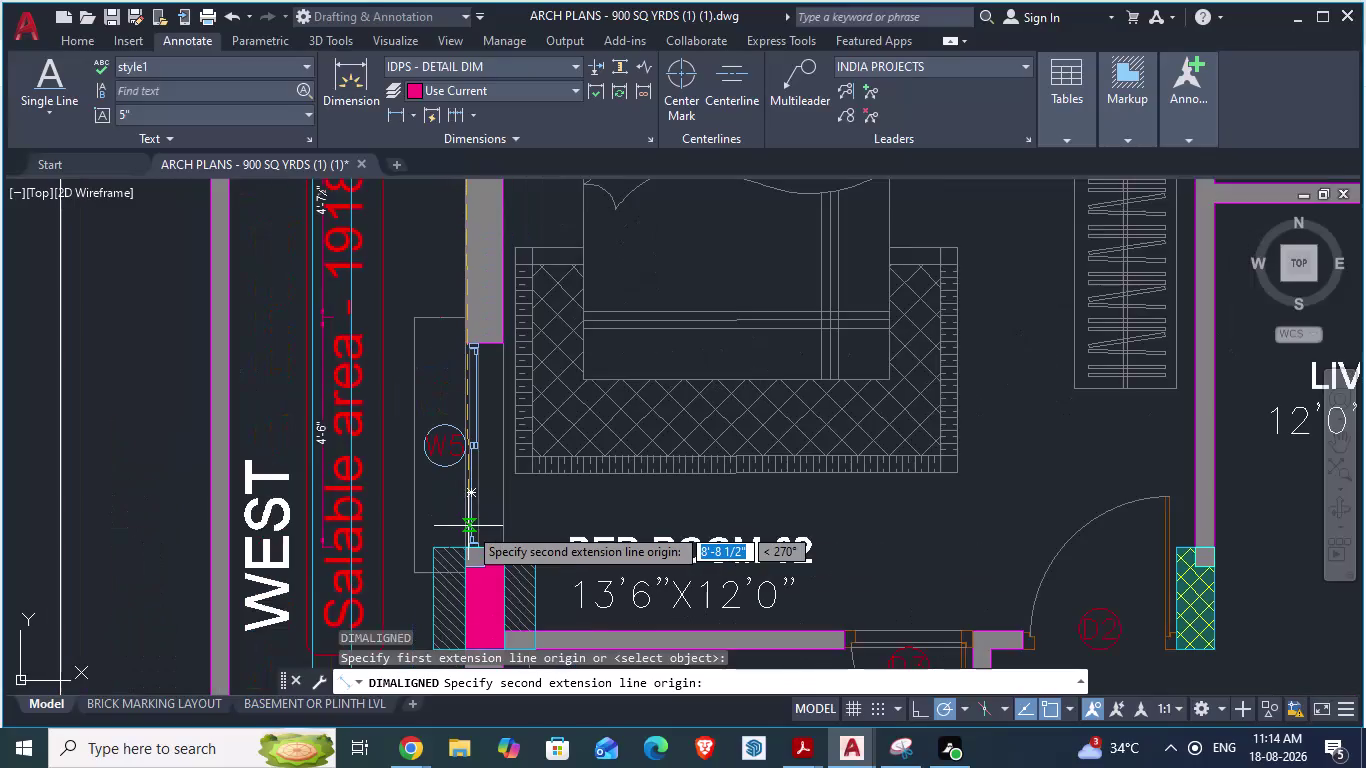
Cancel the pending aligned dimension on Bed Room-02's west wall, leaving 4'-6" and 2'-3" in place.
scroll(down, 3)
scroll(down, 3)
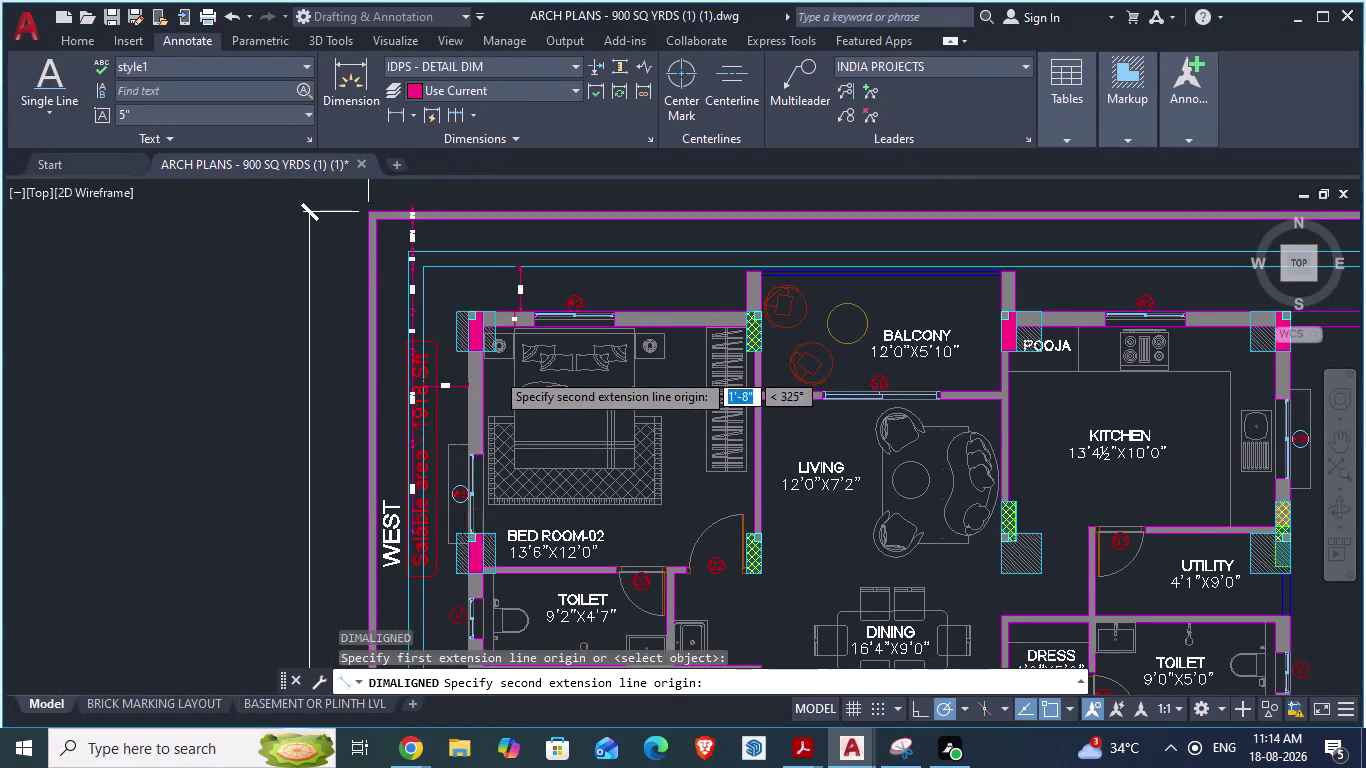
scroll(up, 3)
scroll(down, 3)
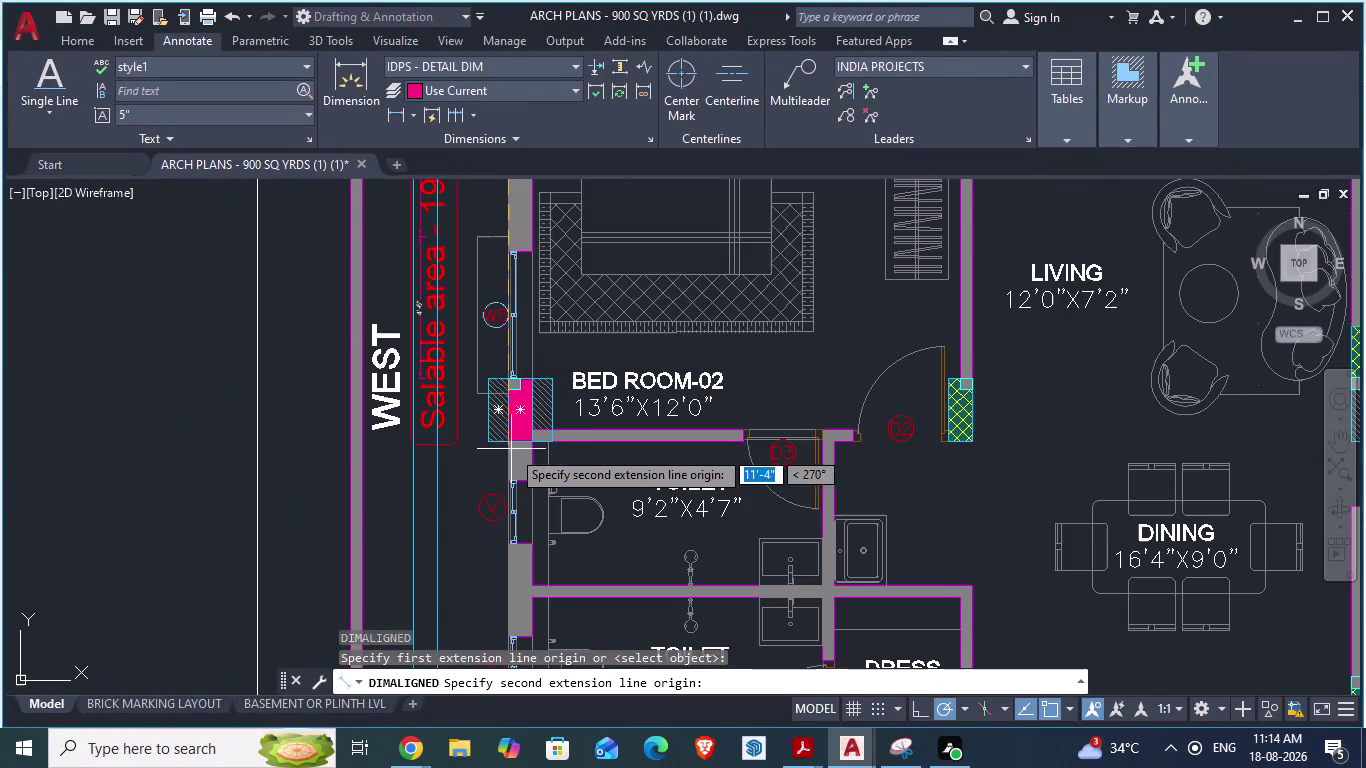
scroll(up, 3)
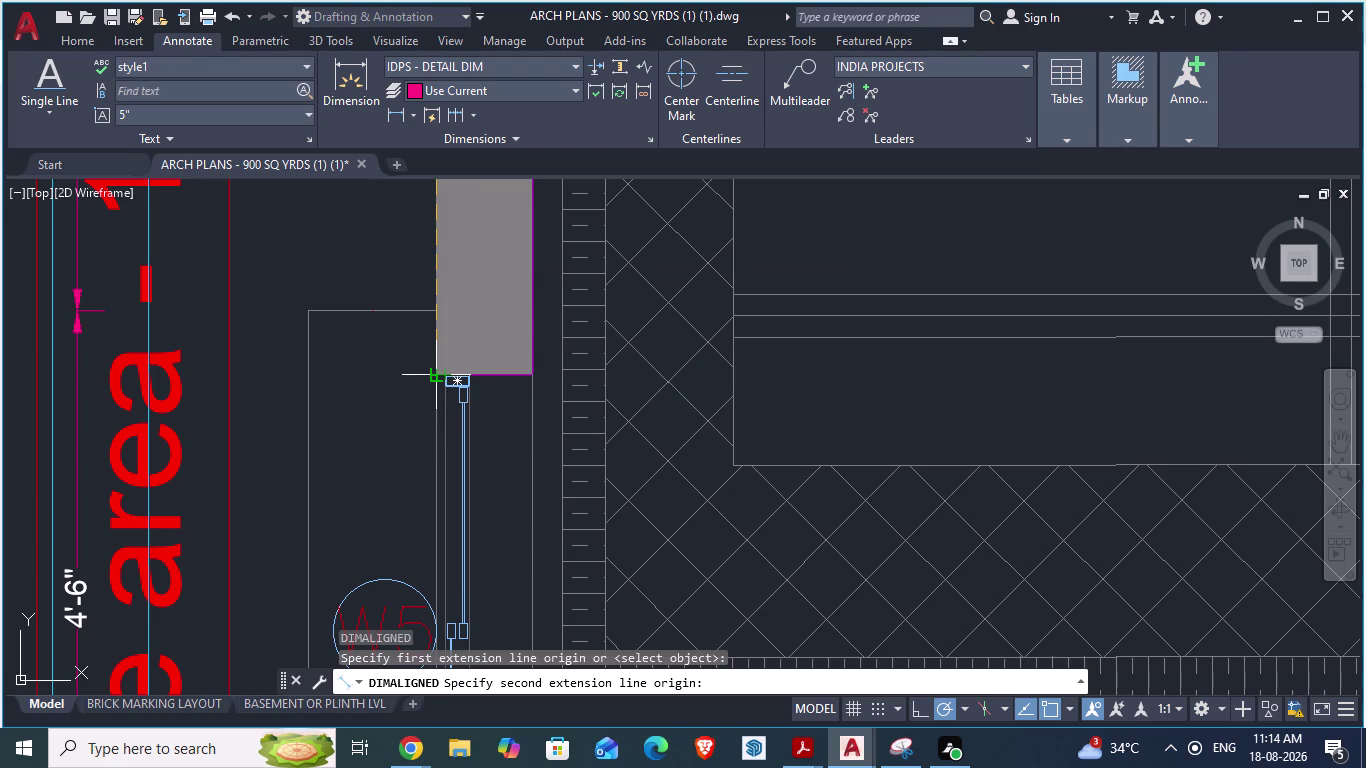
key(Escape)
scroll(down, 3)
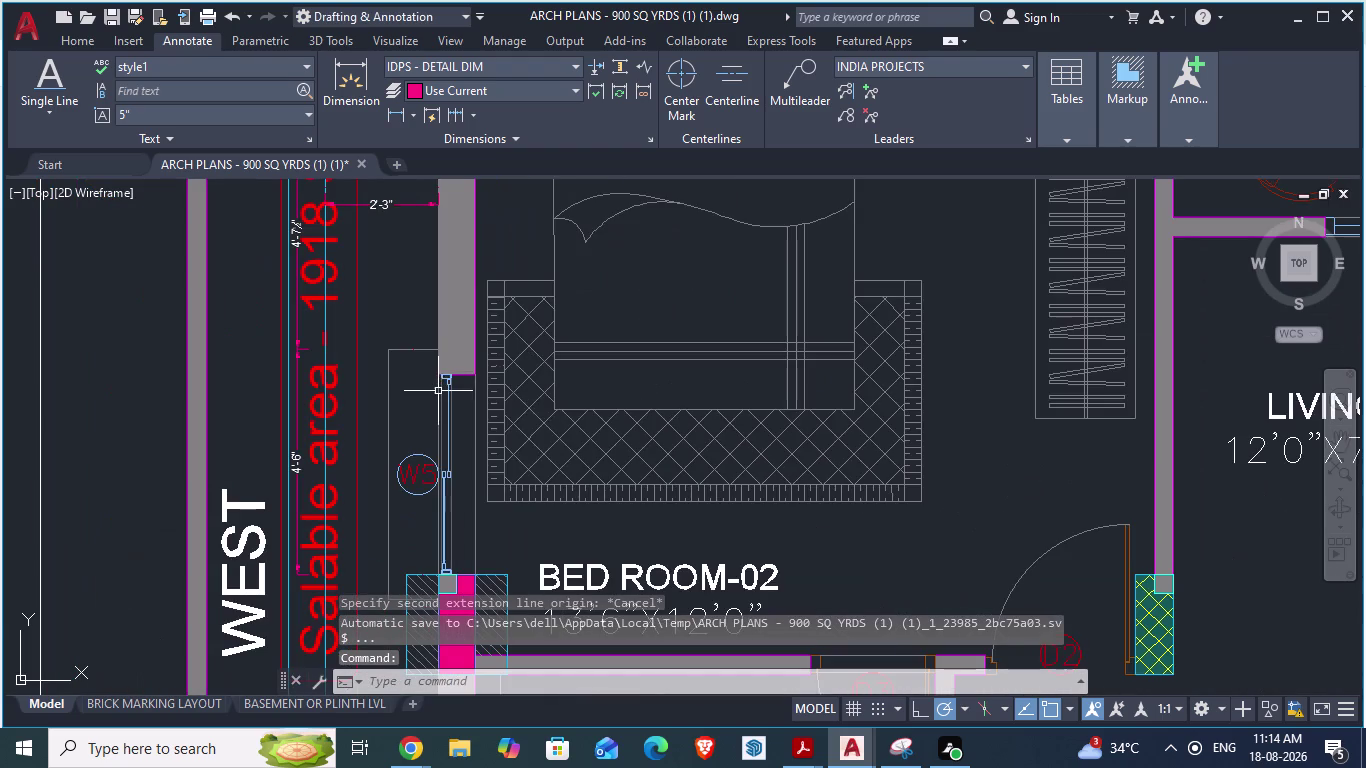